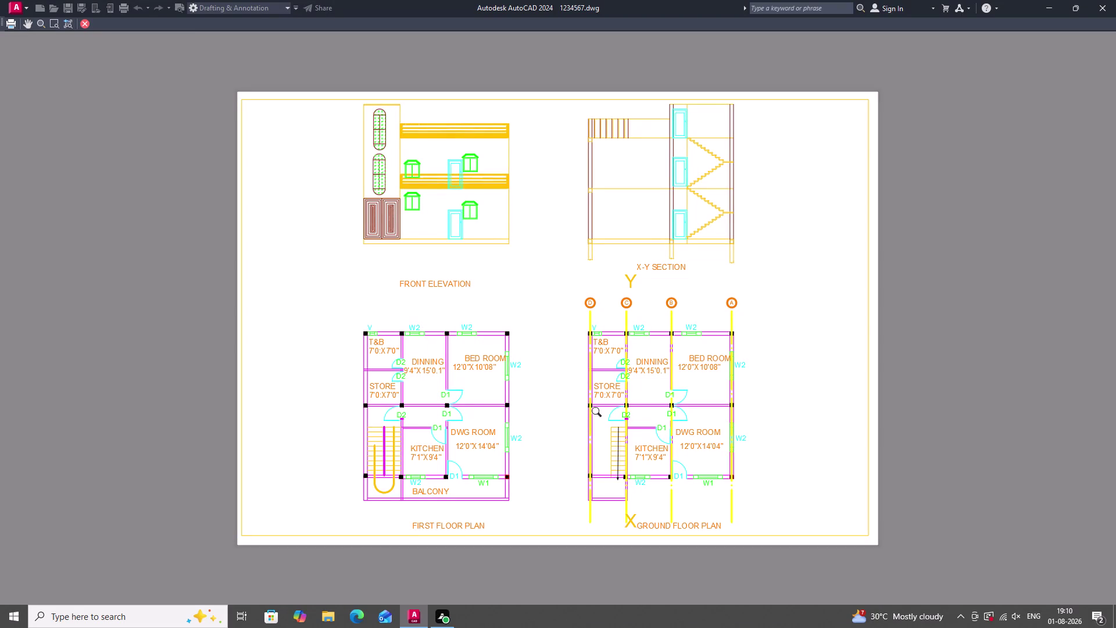
Close the preview and plot a Window framing the whole layout sheet.
click(1097, 3)
key(Escape)
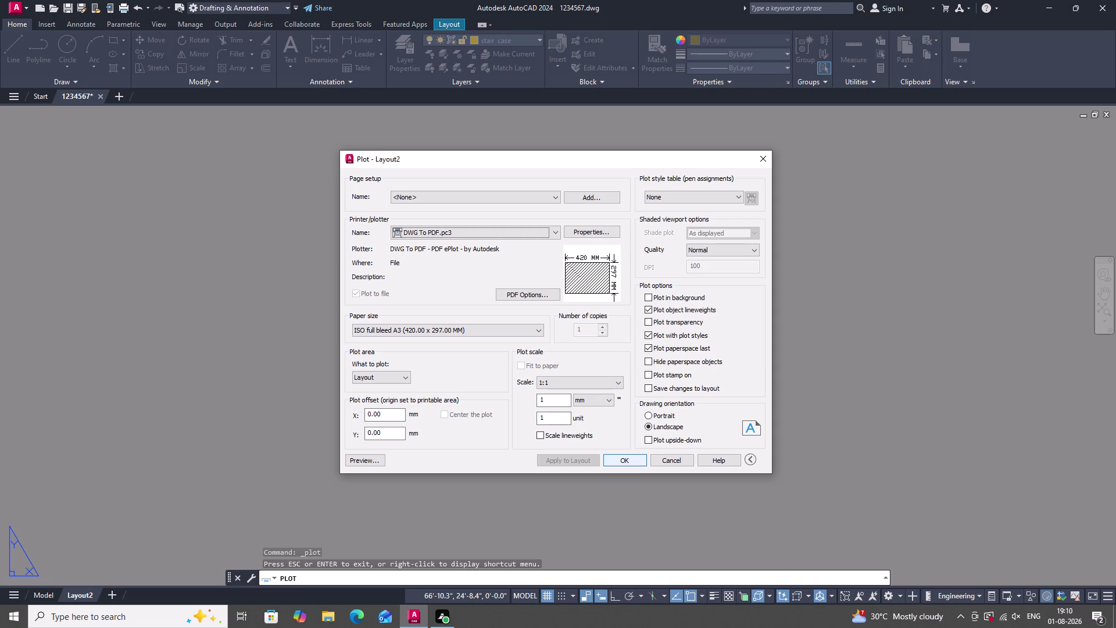
click(403, 375)
click(395, 409)
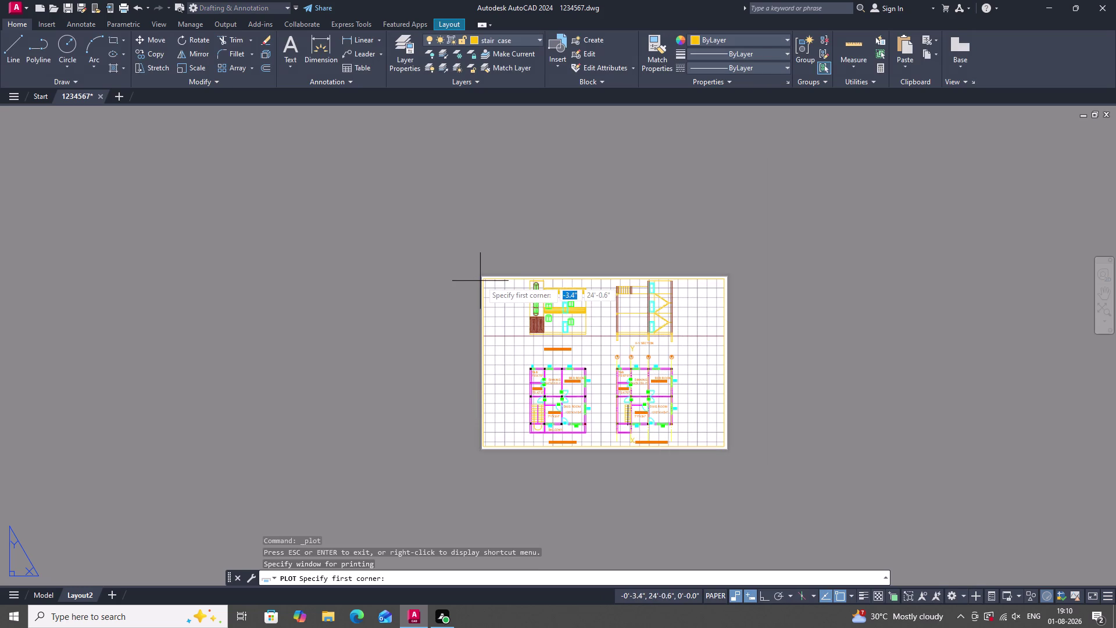
click(481, 278)
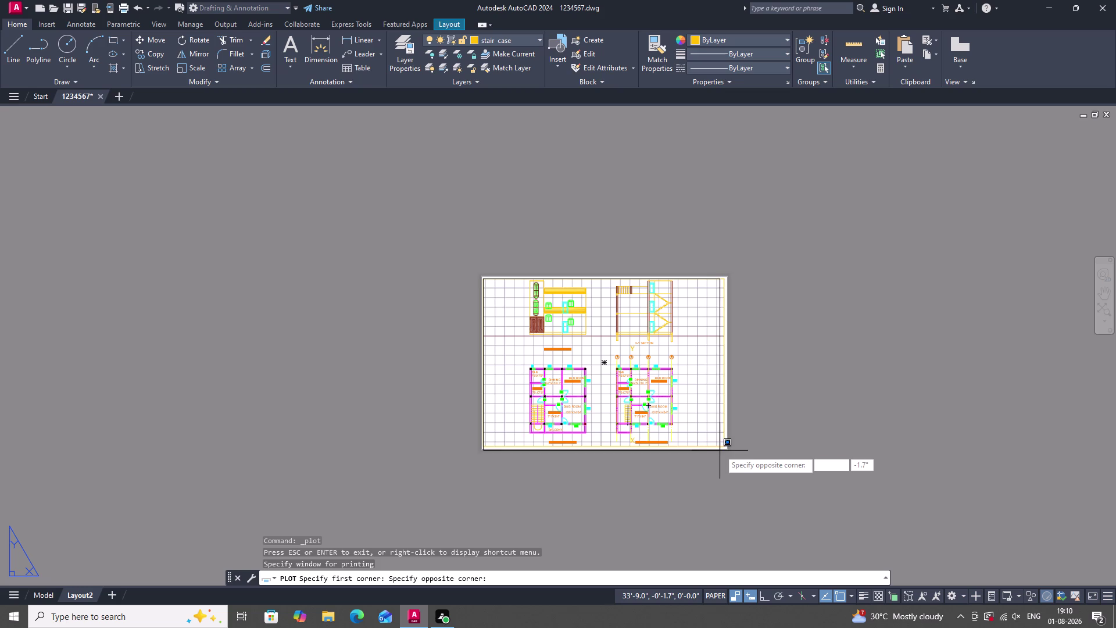
click(724, 448)
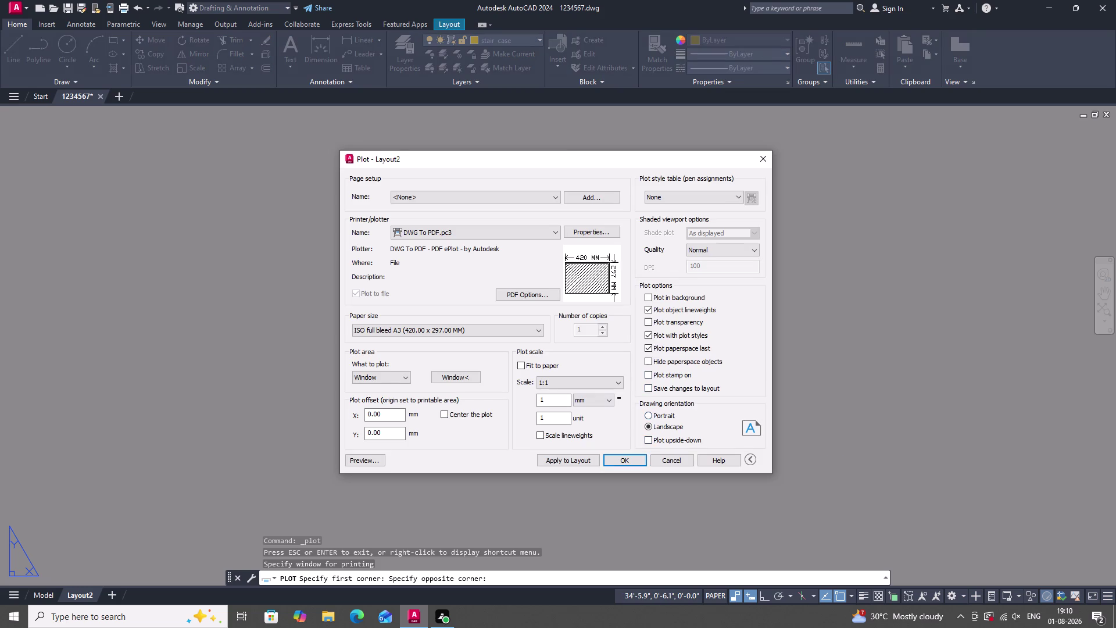
click(619, 460)
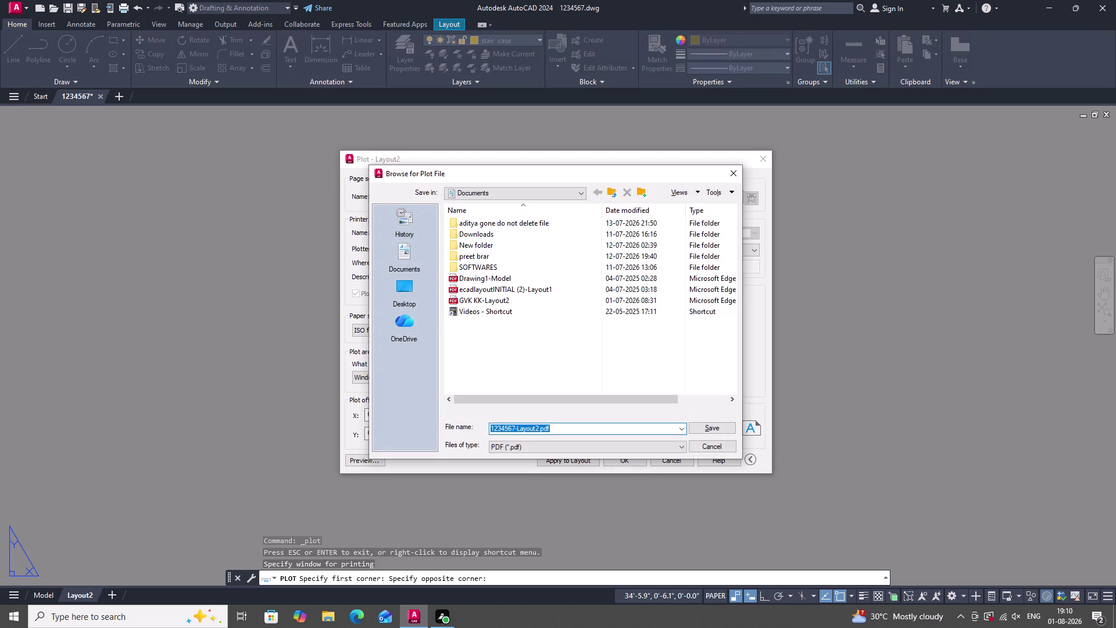
Save the plot file 1234567-Layout2.pdf to the Desktop and review it.
click(410, 293)
click(708, 428)
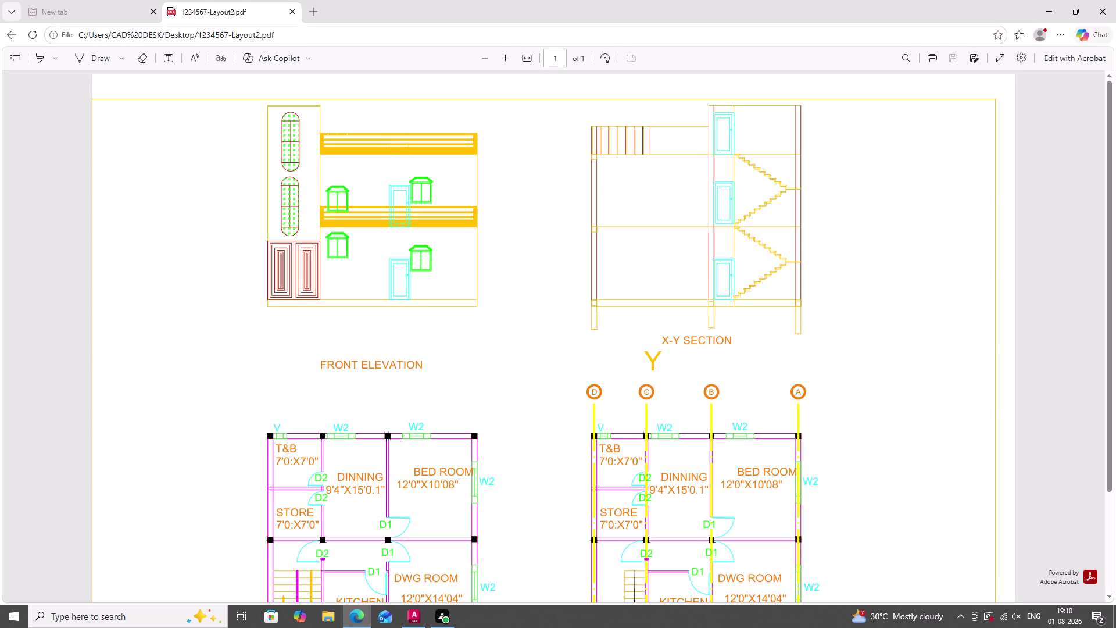
scroll(down, 3)
Return to the house plan drawing in AutoCAD and switch to model space.
click(1102, 1)
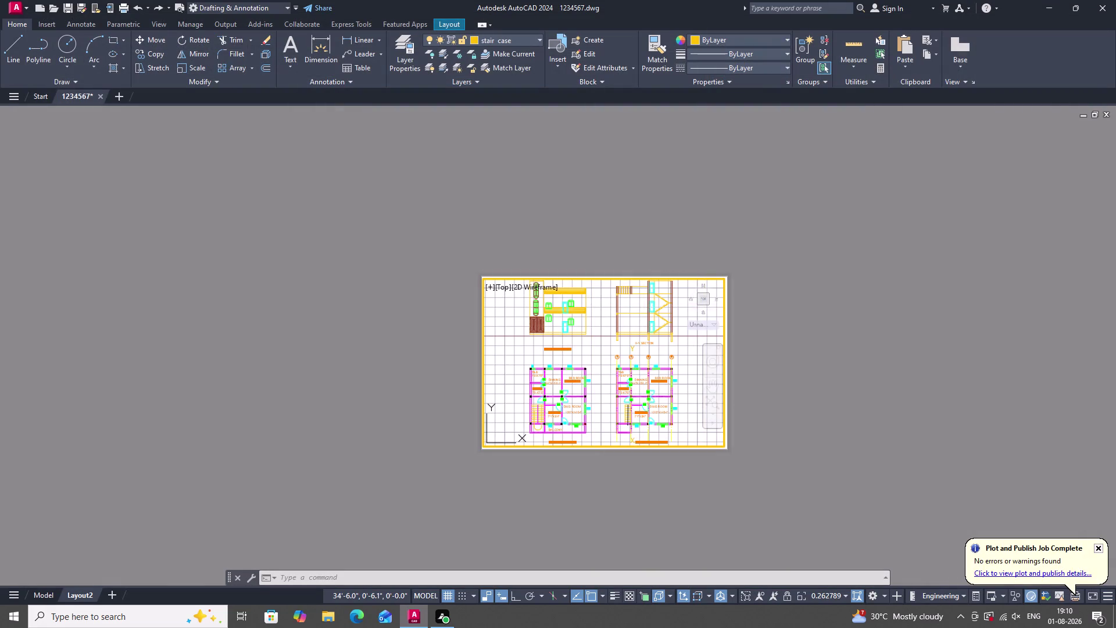
click(40, 97)
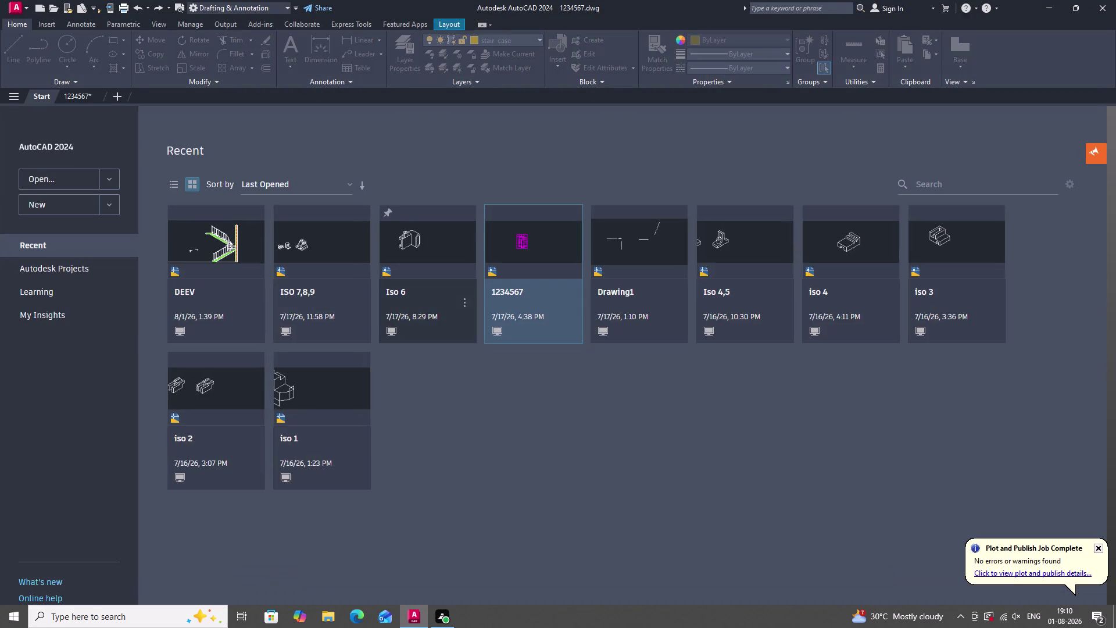
click(82, 100)
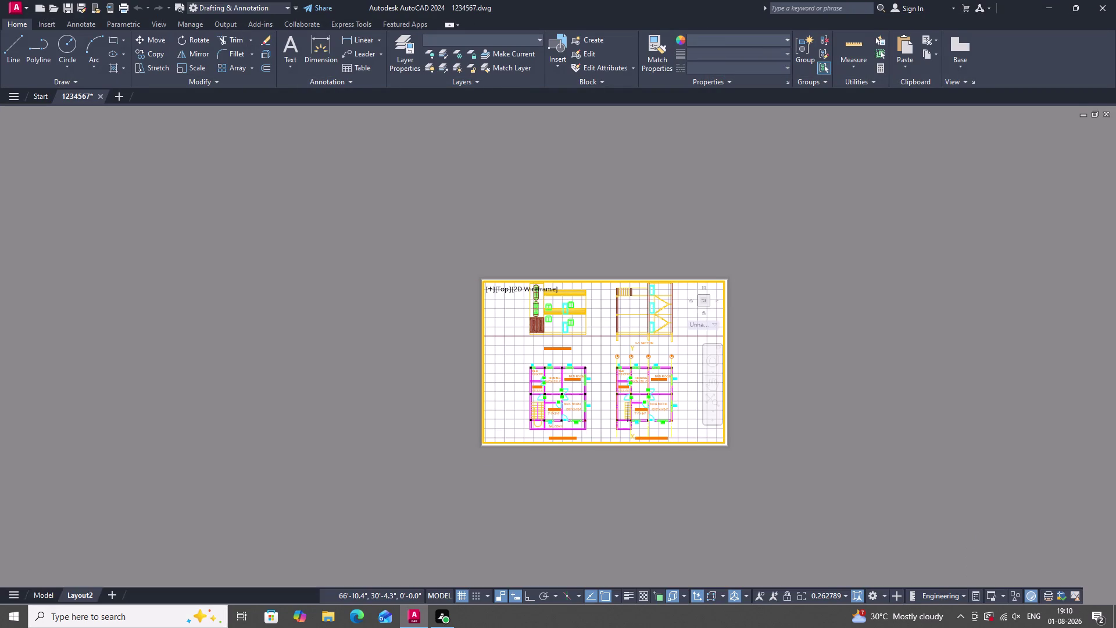
click(41, 596)
key(Escape)
Save the house plan as 1234567.dwg in the Desktop folder via Save As.
key(Escape)
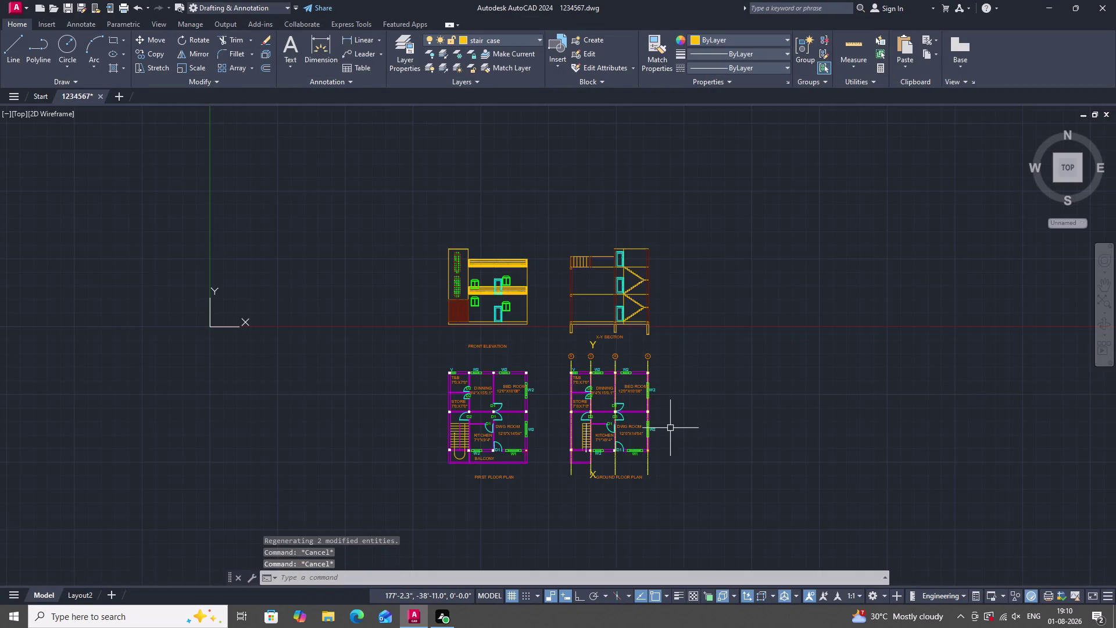
key(ctrl+s)
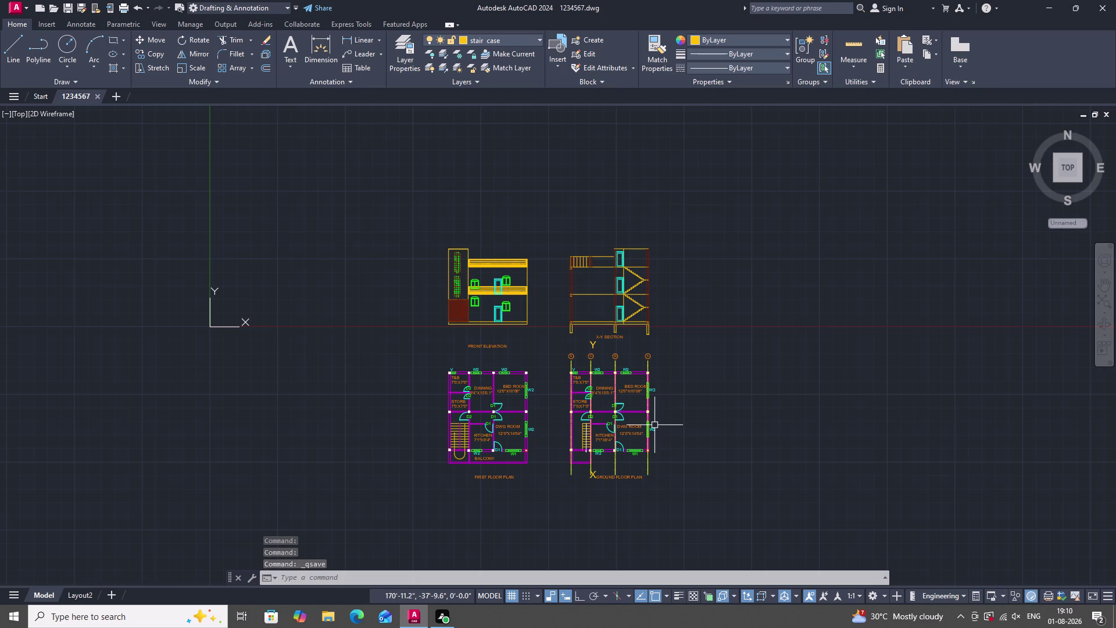
key(ctrl+shift+s)
click(324, 132)
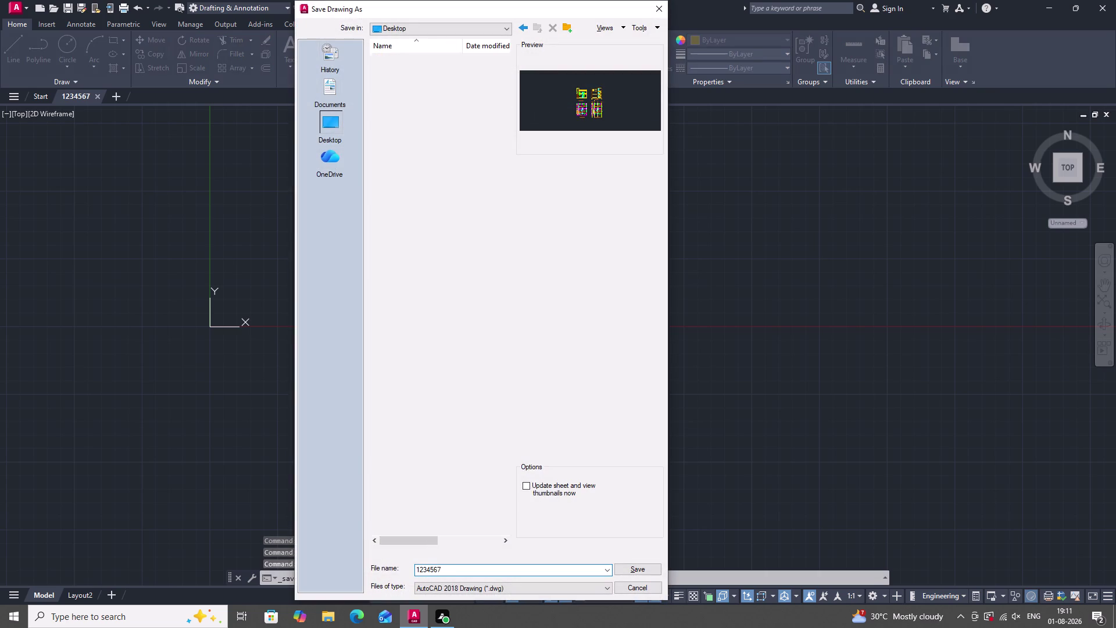
click(648, 568)
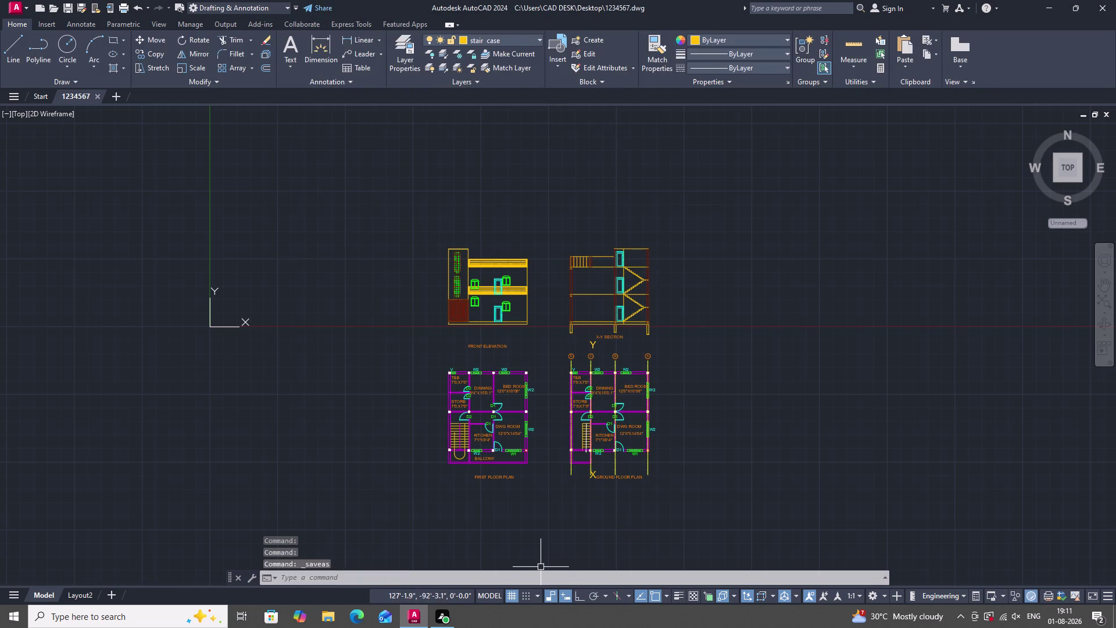